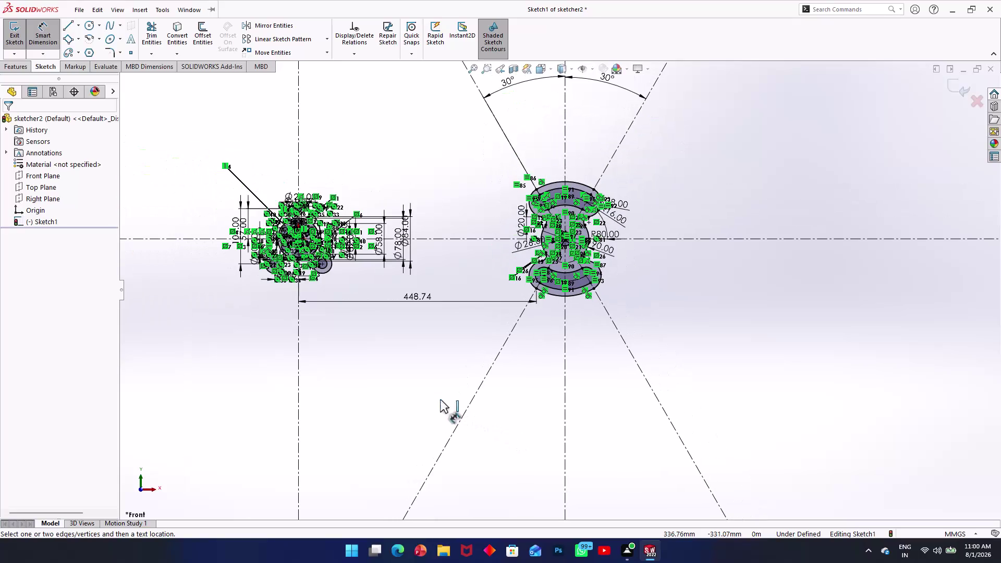
Exit Sketch1, with both dimensioned profiles 448.74 mm apart, and save the part.
scroll(down, 3)
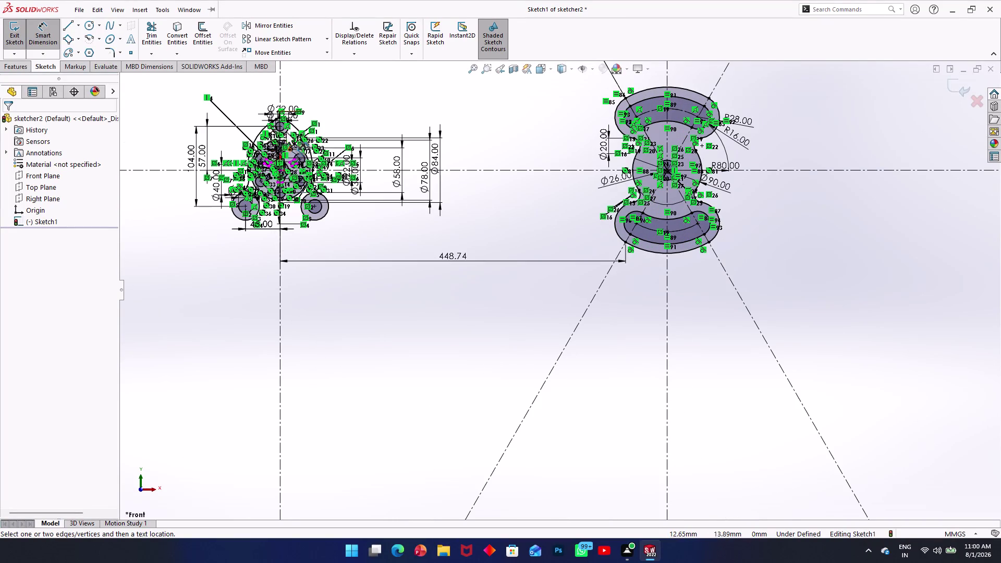
scroll(down, 3)
scroll(down, 3)
scroll(down, 3)
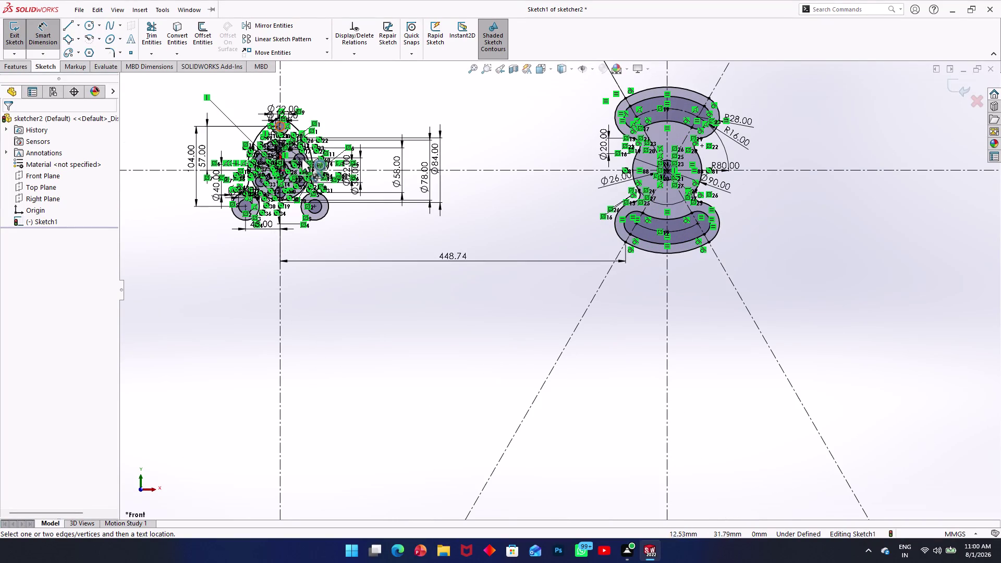
scroll(down, 3)
scroll(down, 3)
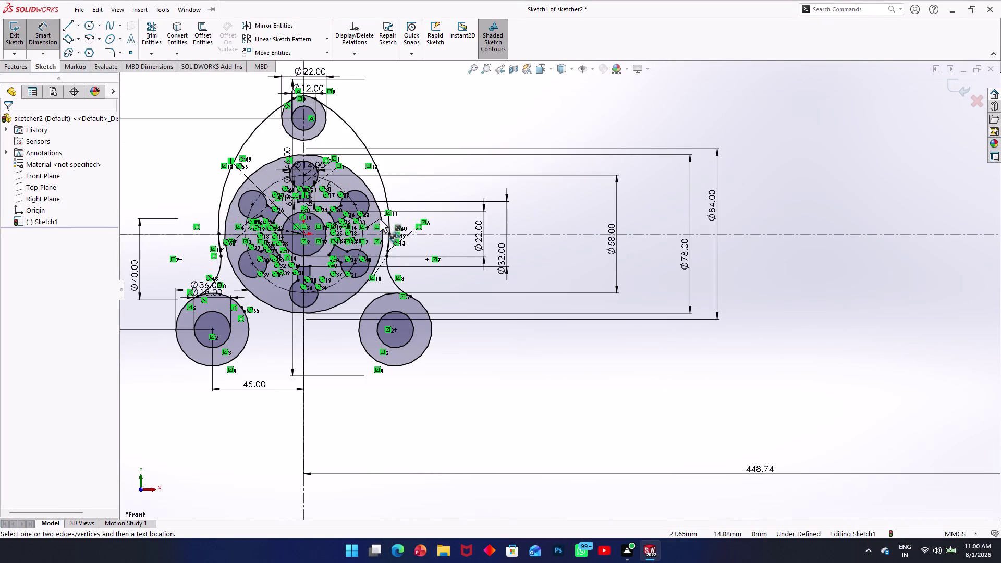
scroll(up, 3)
scroll(up, 3)
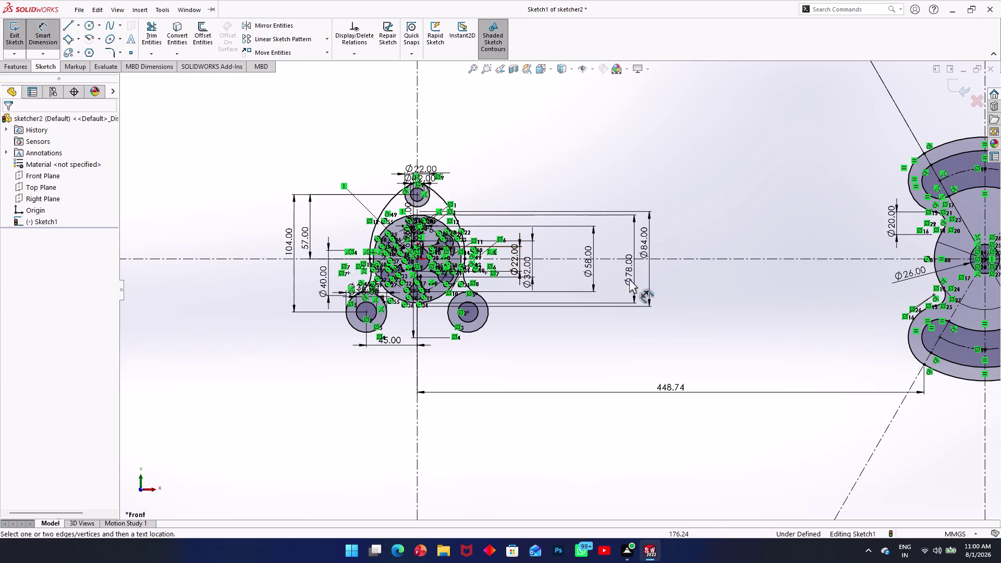
scroll(up, 3)
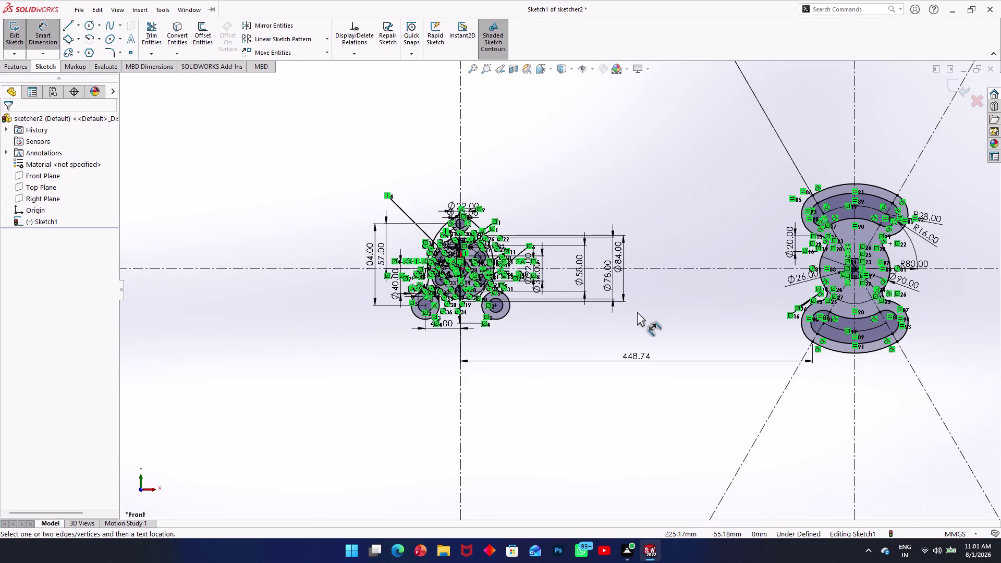
key(ctrl+s)
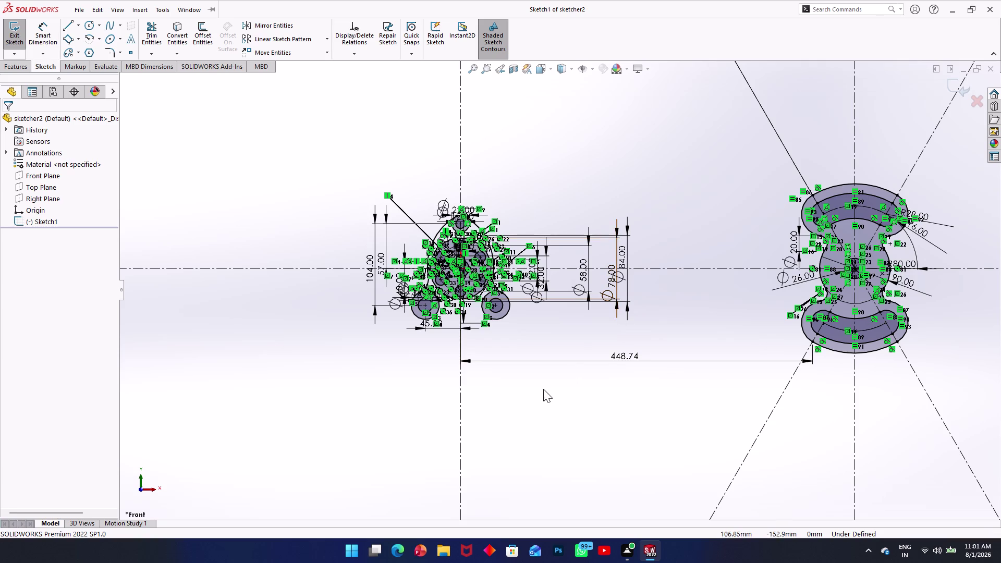
key(ctrl+s)
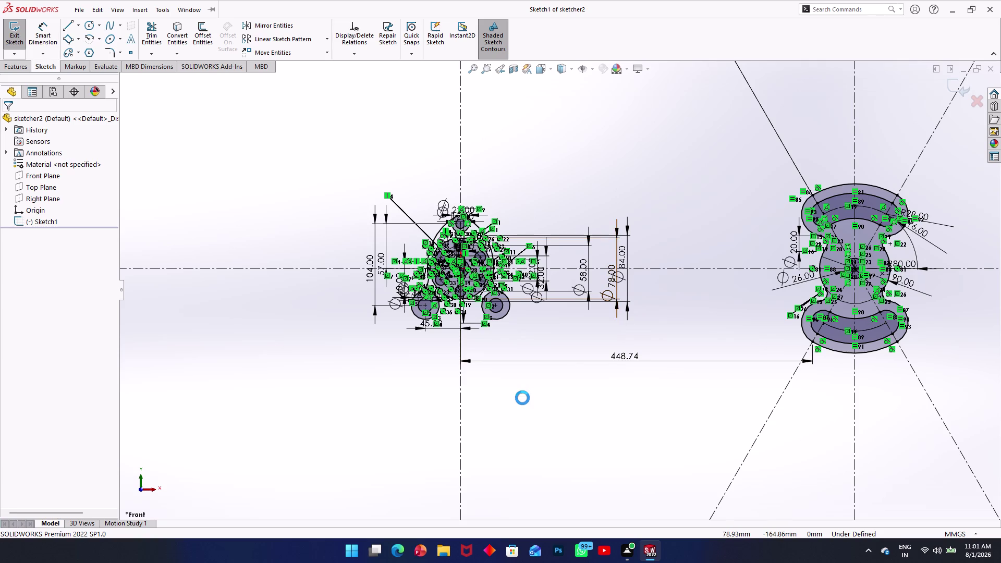